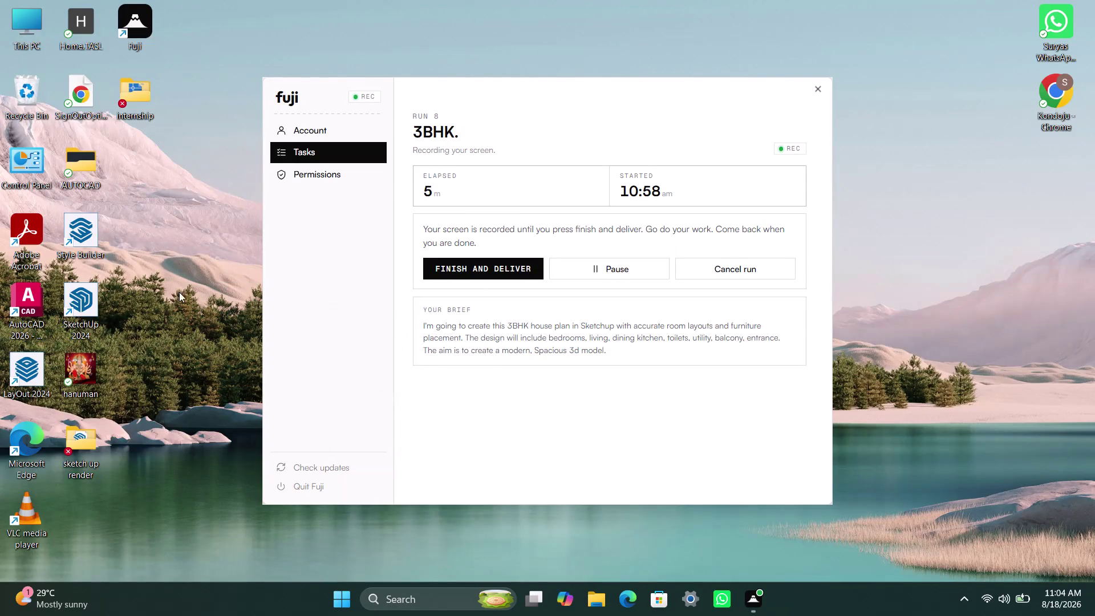
right_click(170, 255)
click(207, 318)
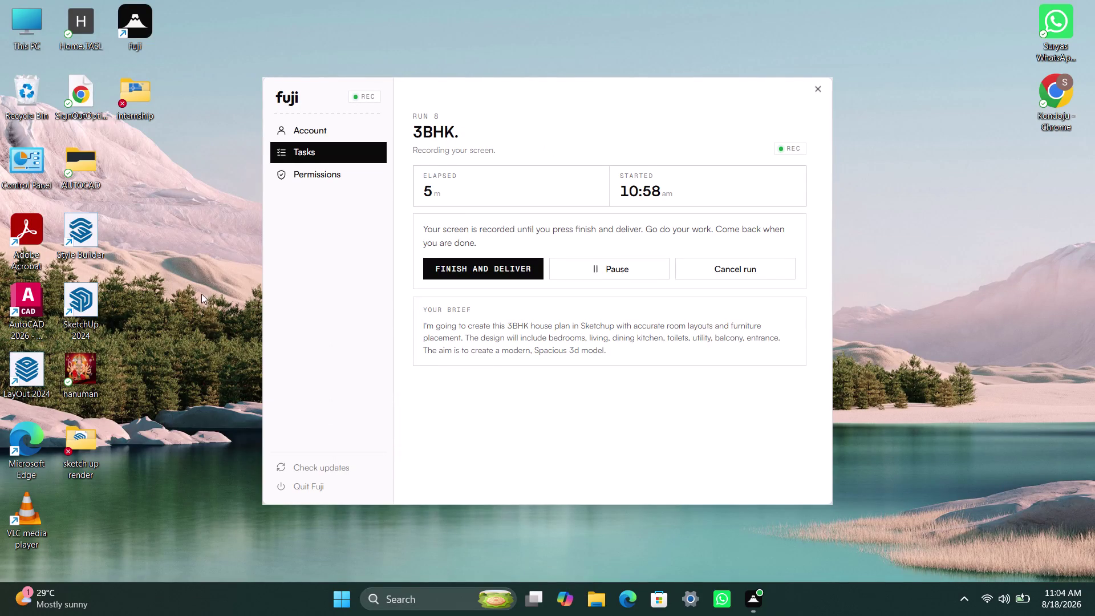
right_click(202, 287)
click(226, 342)
double_click(91, 310)
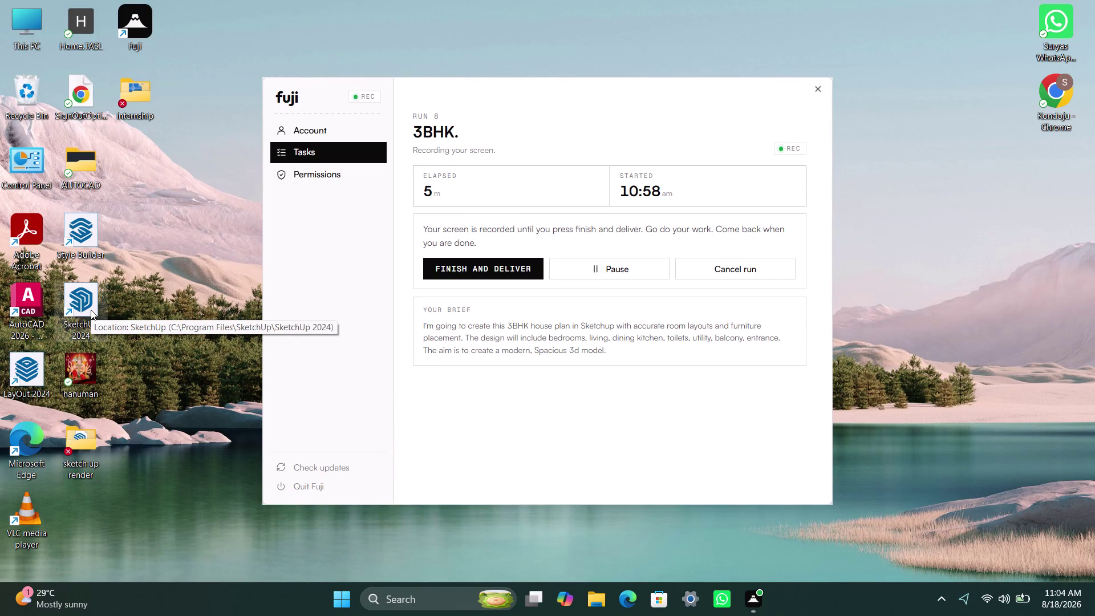